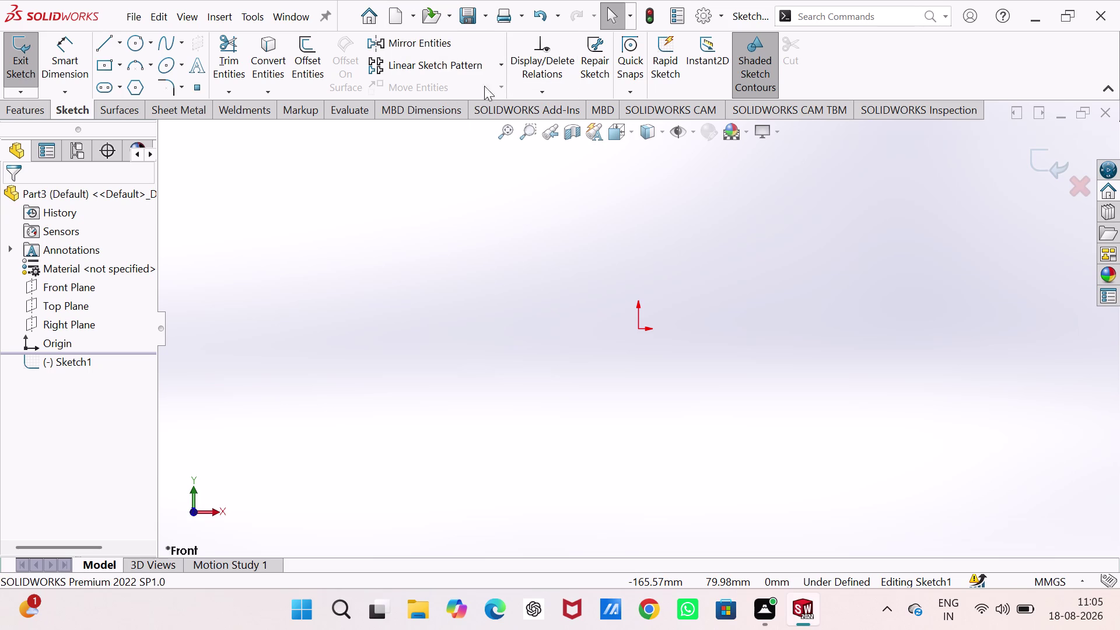
Draw a horizontal line from the sketch origin out to the right with the Line tool.
click(95, 43)
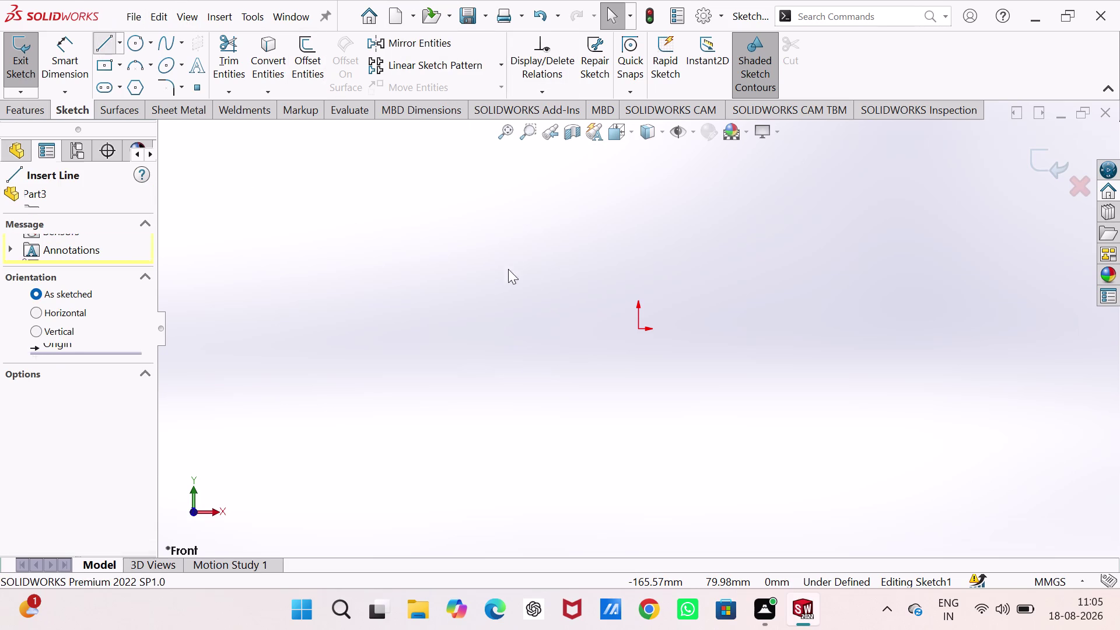
click(637, 329)
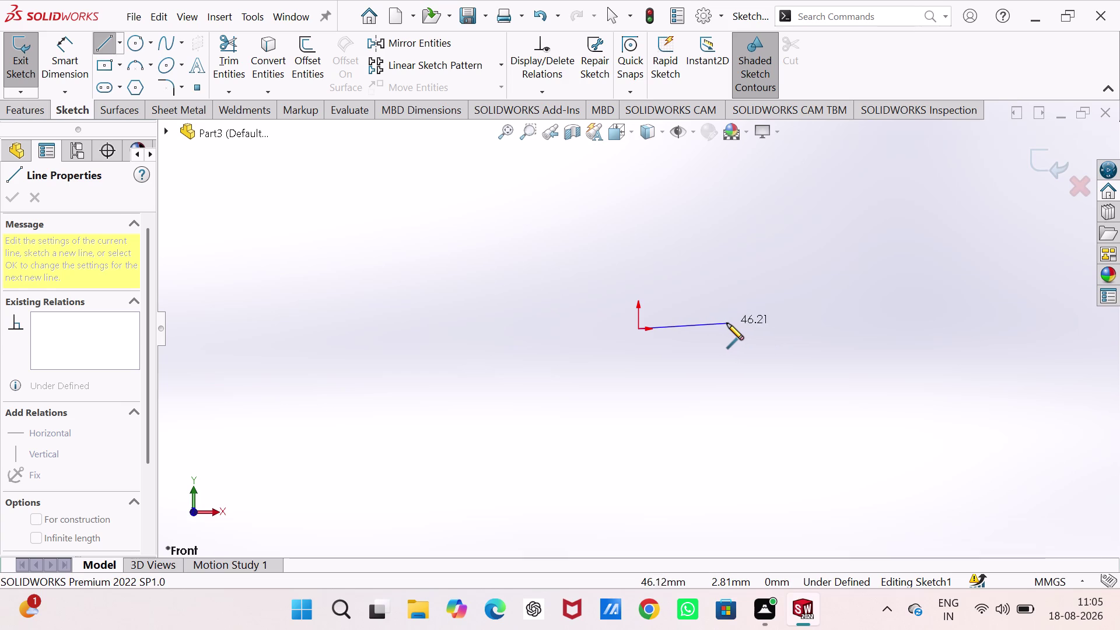
scroll(up, 3)
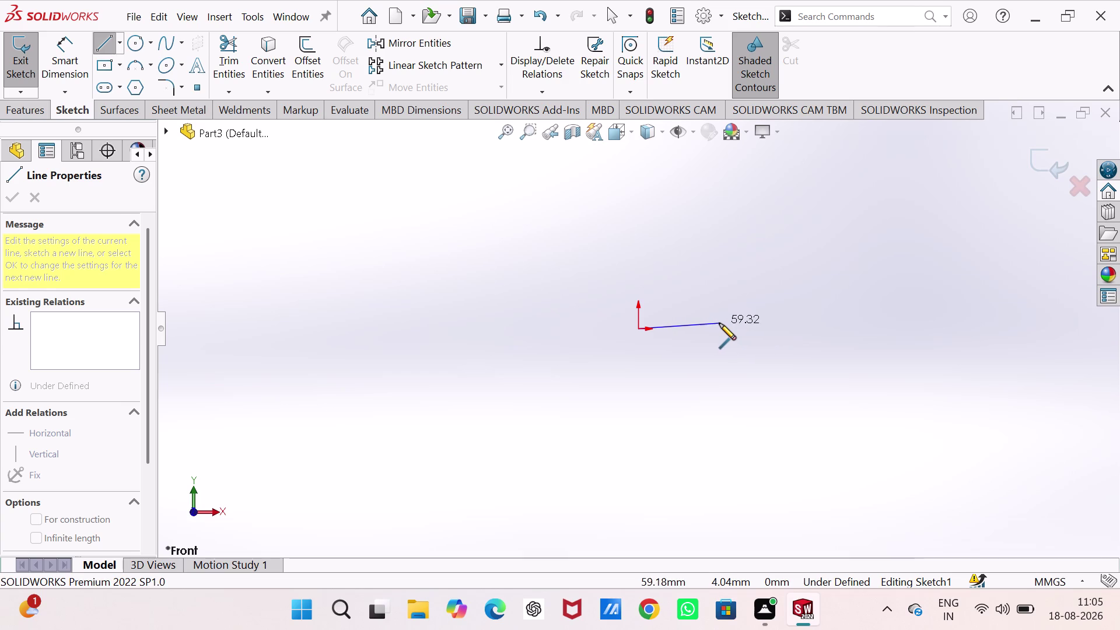
scroll(down, 3)
scroll(down, 3)
scroll(down, 3)
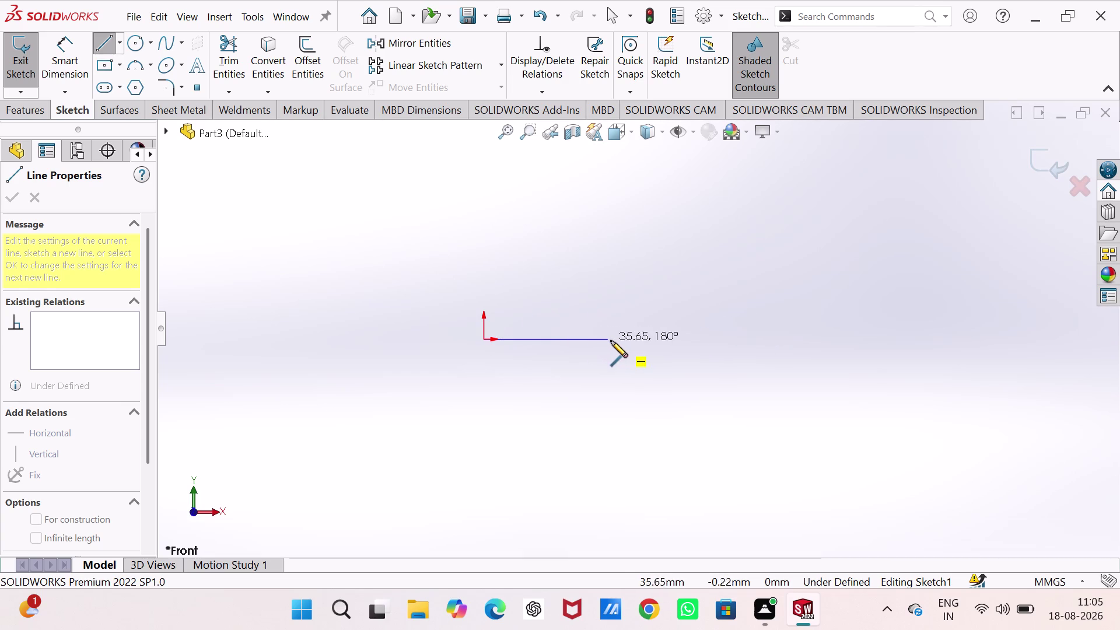
click(646, 341)
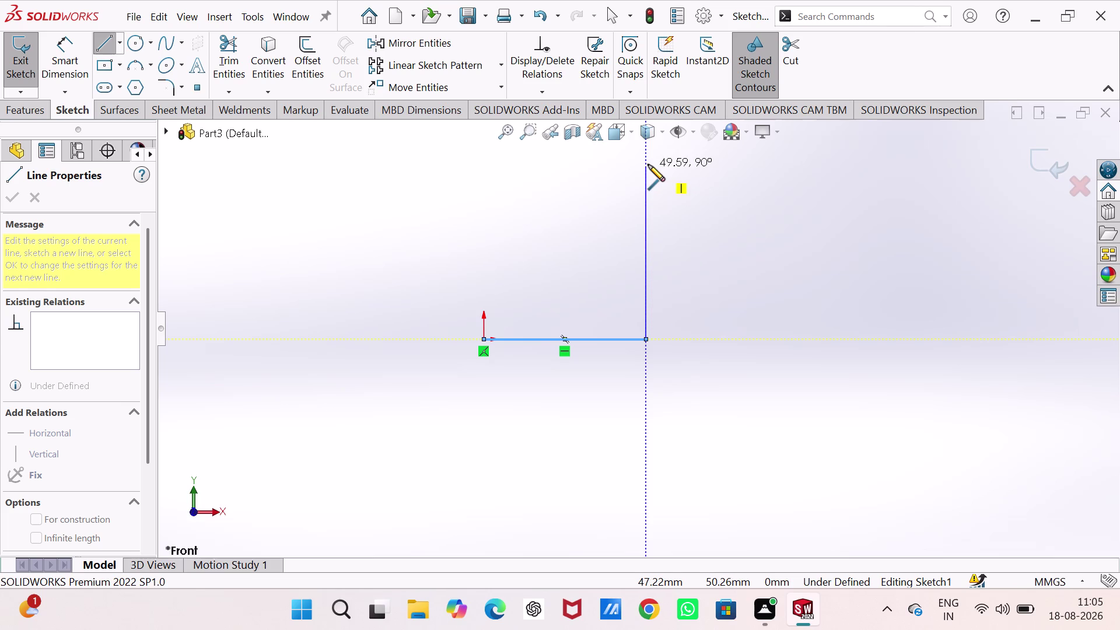
Extend the outline with a tall vertical right edge and a short top edge heading left.
scroll(up, 3)
scroll(down, 3)
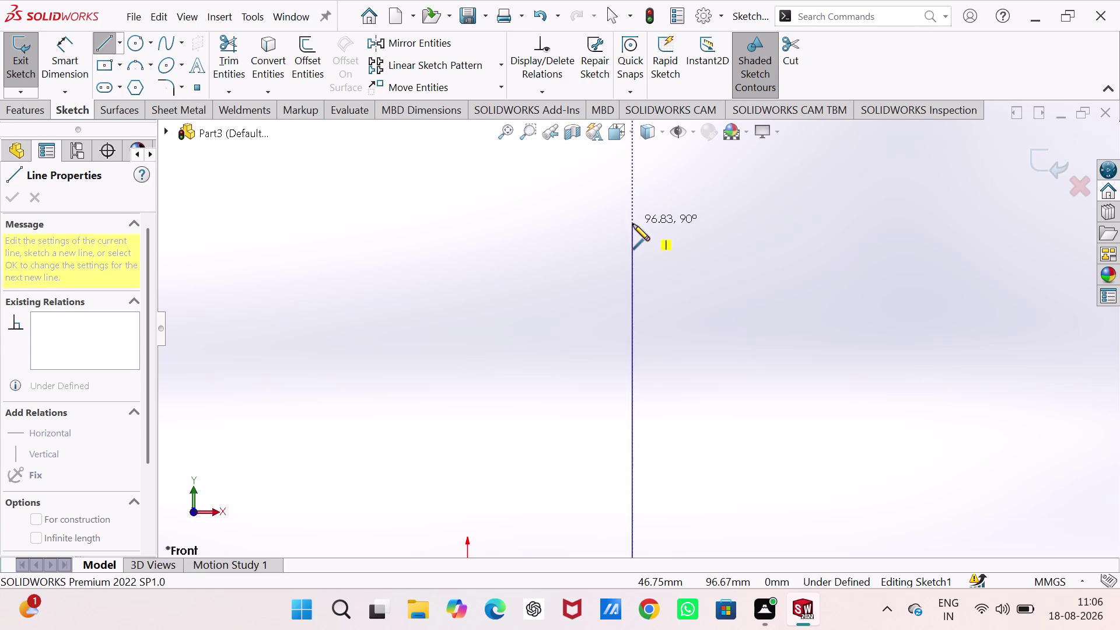
click(633, 234)
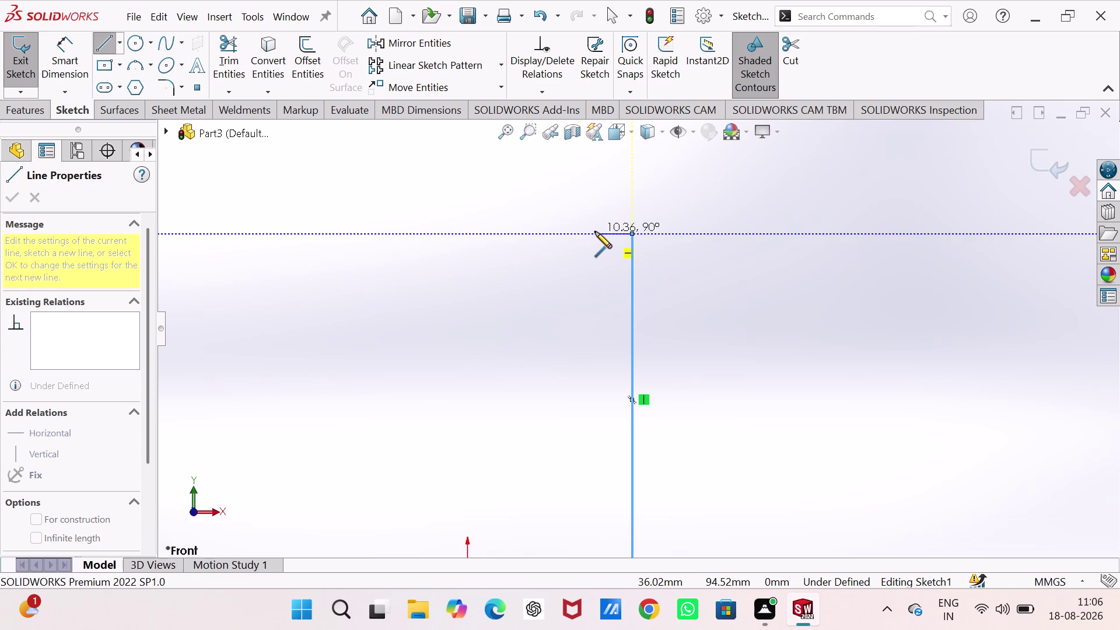
click(595, 231)
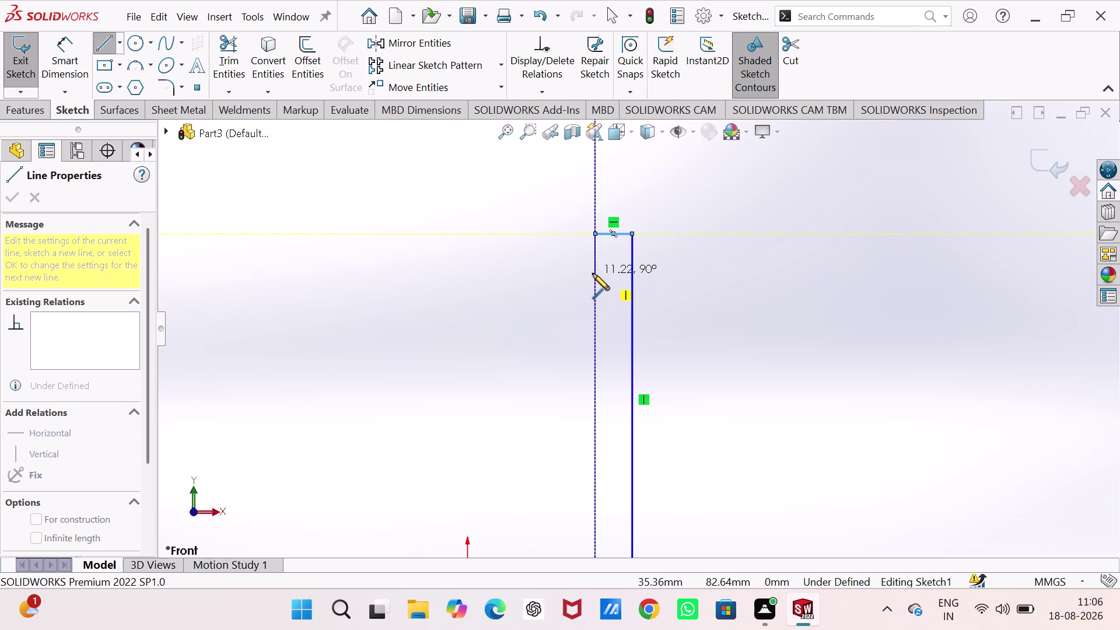
Add the first left-edge drop below the top edge and a short inward step to the right.
click(593, 273)
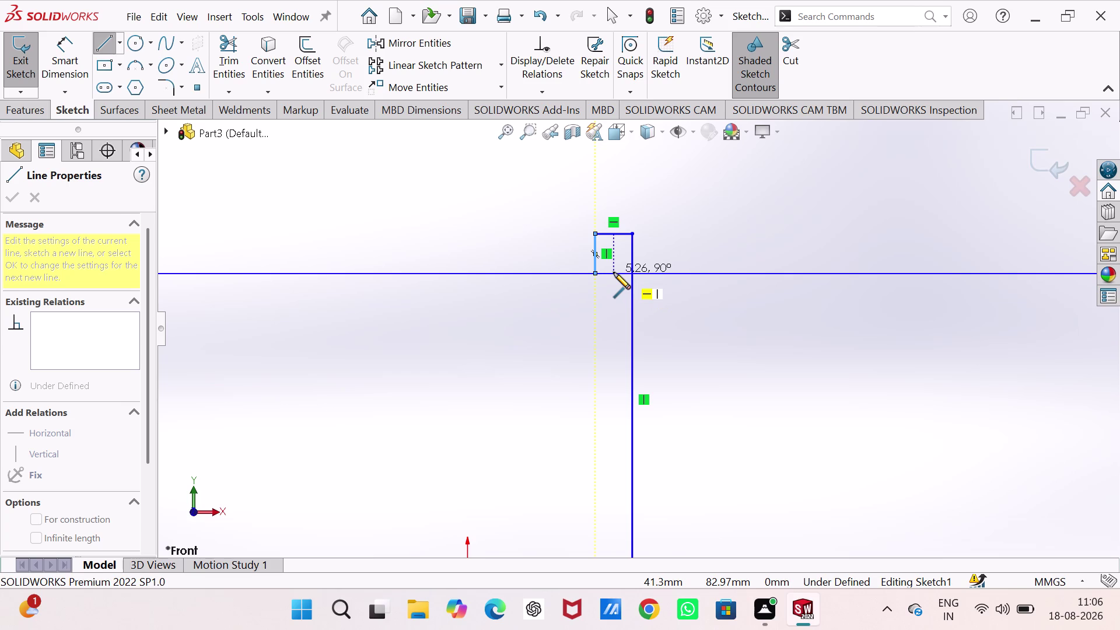
click(613, 272)
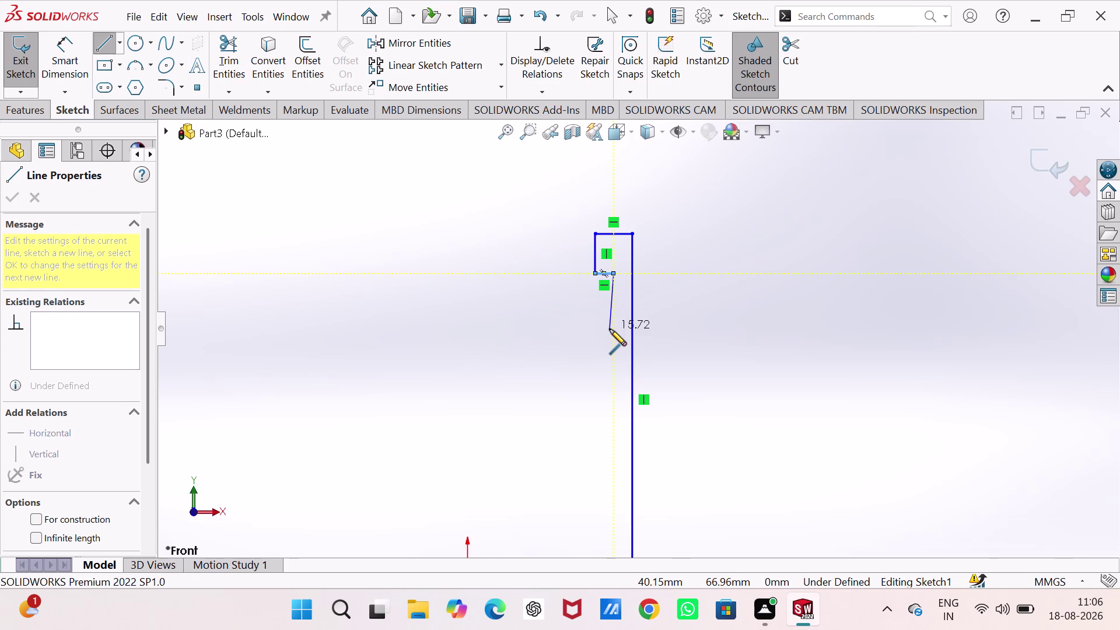
Chain alternating drops and short steps down the left edge, forming a second notch and another drop.
click(616, 324)
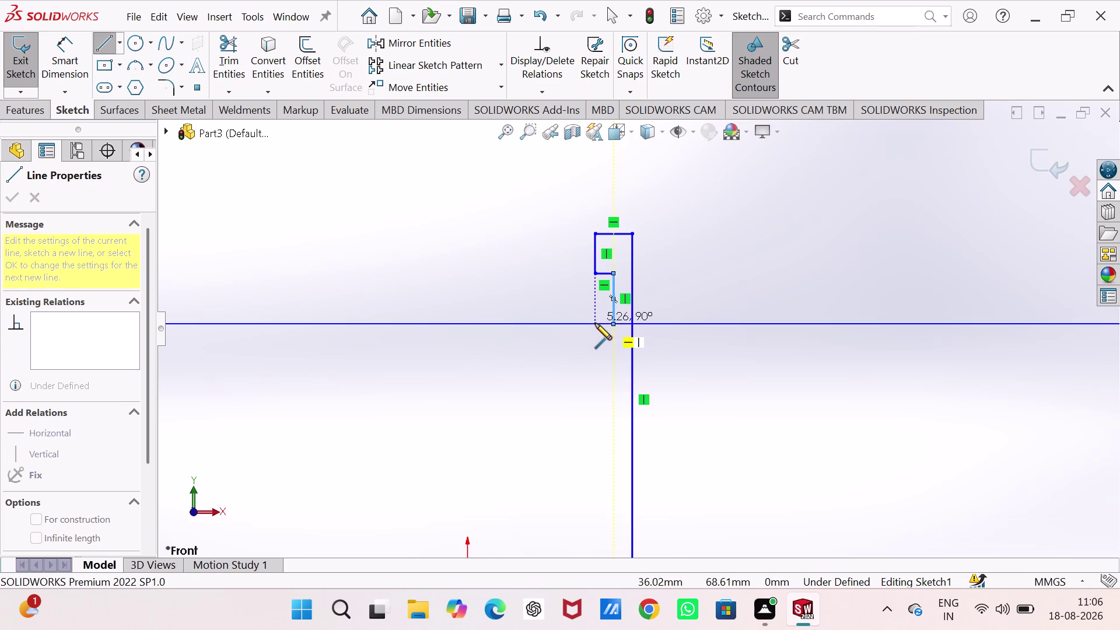
click(595, 323)
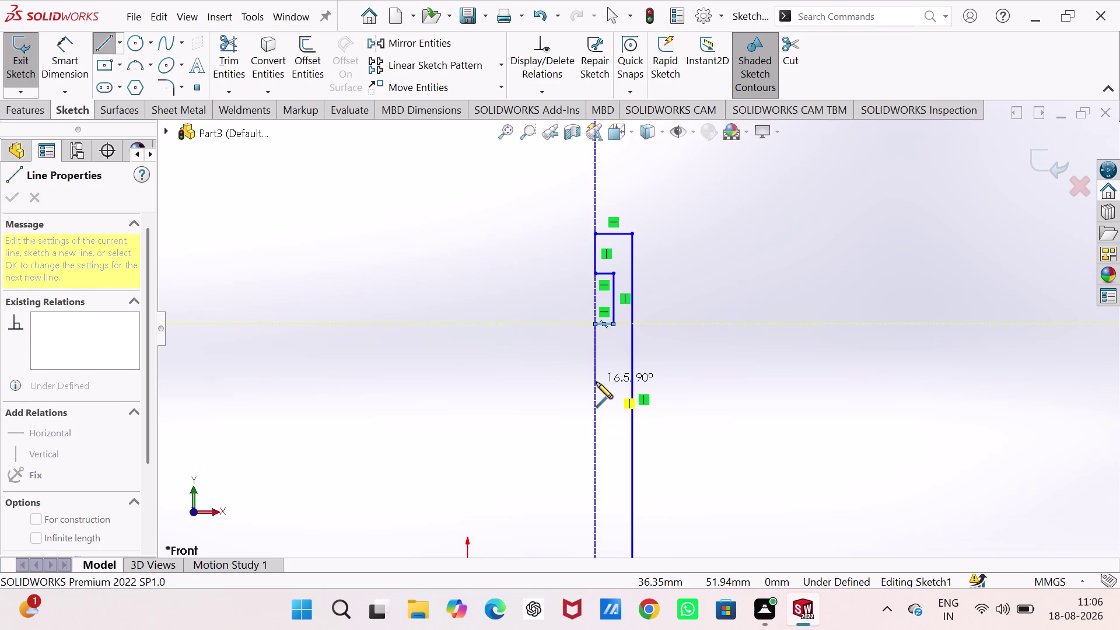
click(594, 364)
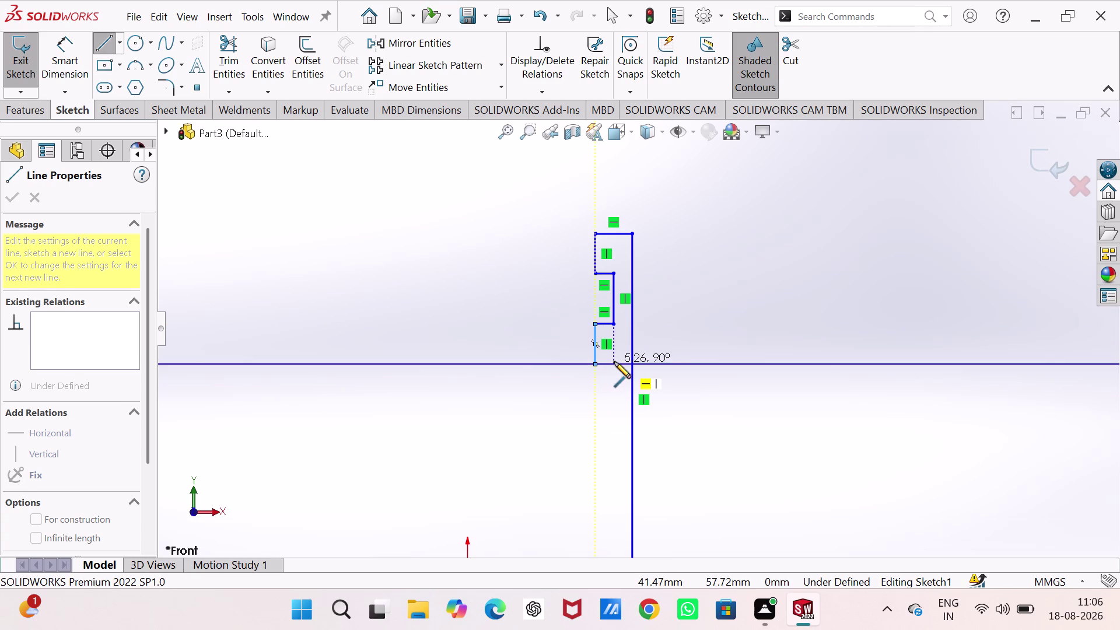
click(615, 361)
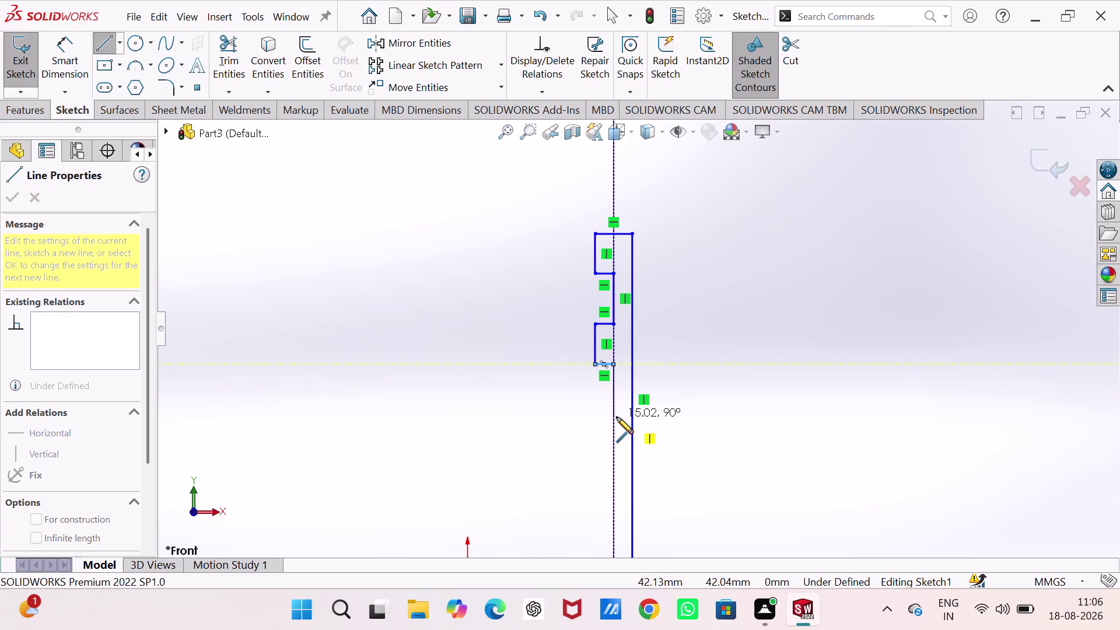
click(612, 426)
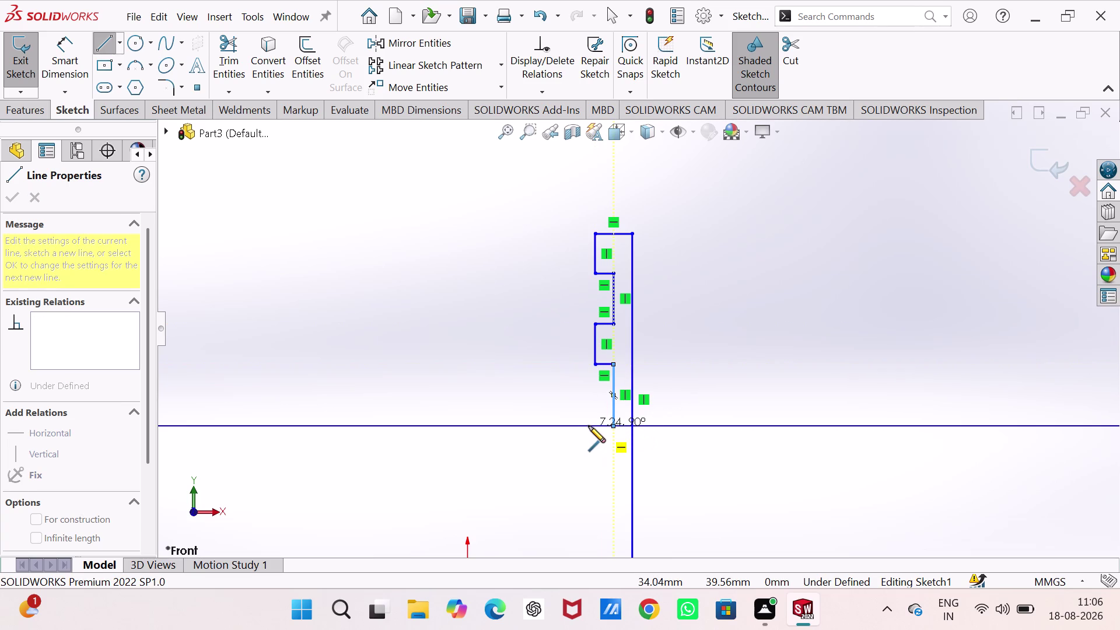
click(595, 426)
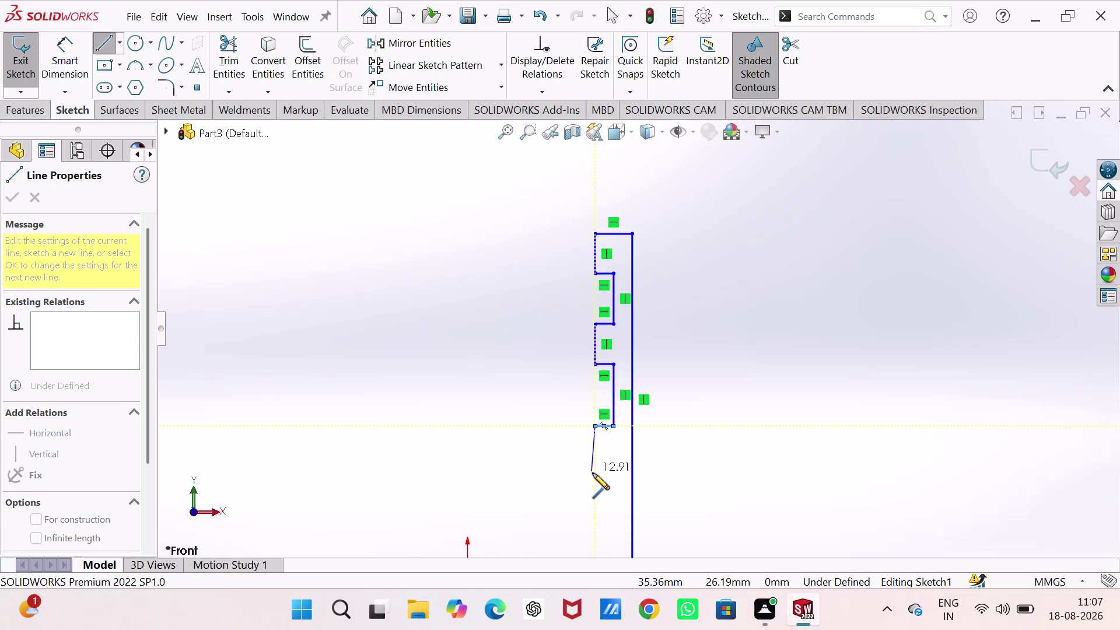
click(592, 474)
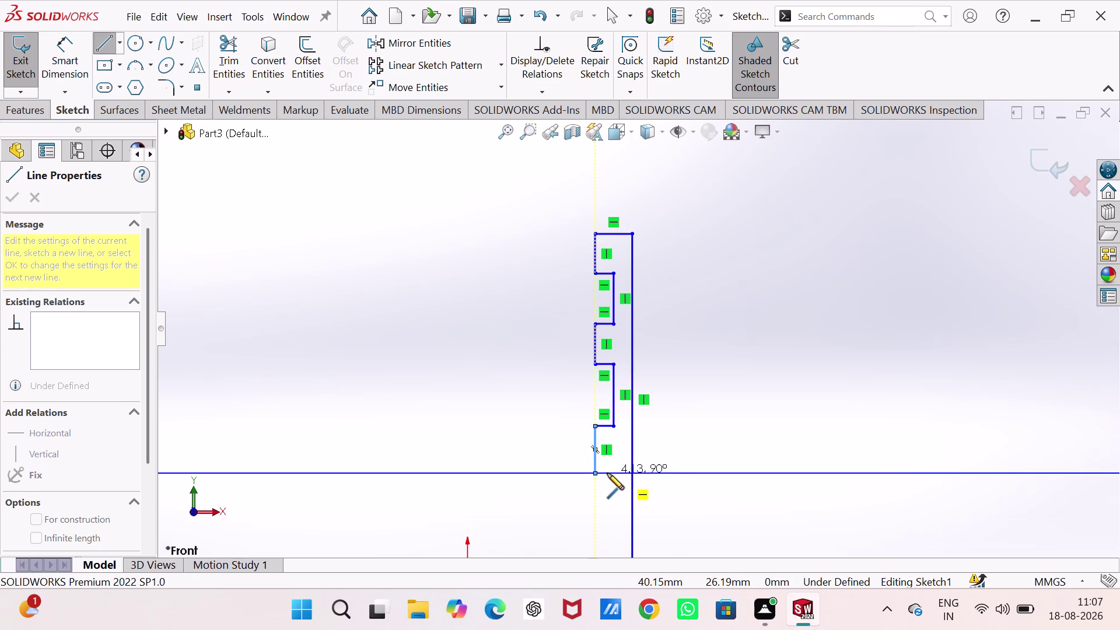